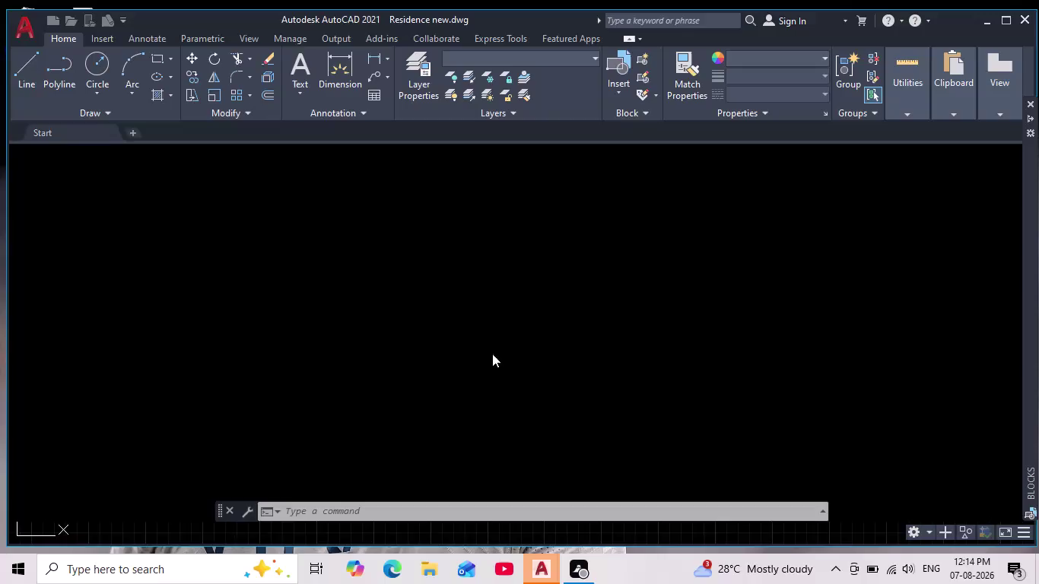
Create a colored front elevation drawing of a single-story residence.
Zoom and pan the Residence new plan to frame the living area, lobby and front bedrooms.
scroll(up, 3)
middle_drag(500, 317, 508, 391)
scroll(down, 3)
scroll(down, 3)
scroll(up, 3)
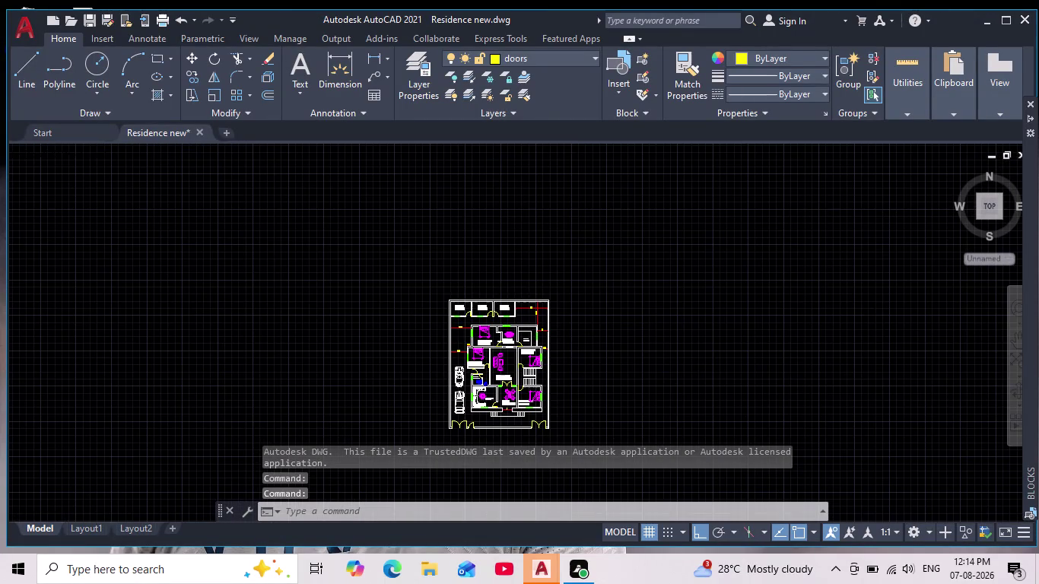
key(Escape)
key(Escape)
scroll(down, 3)
scroll(up, 3)
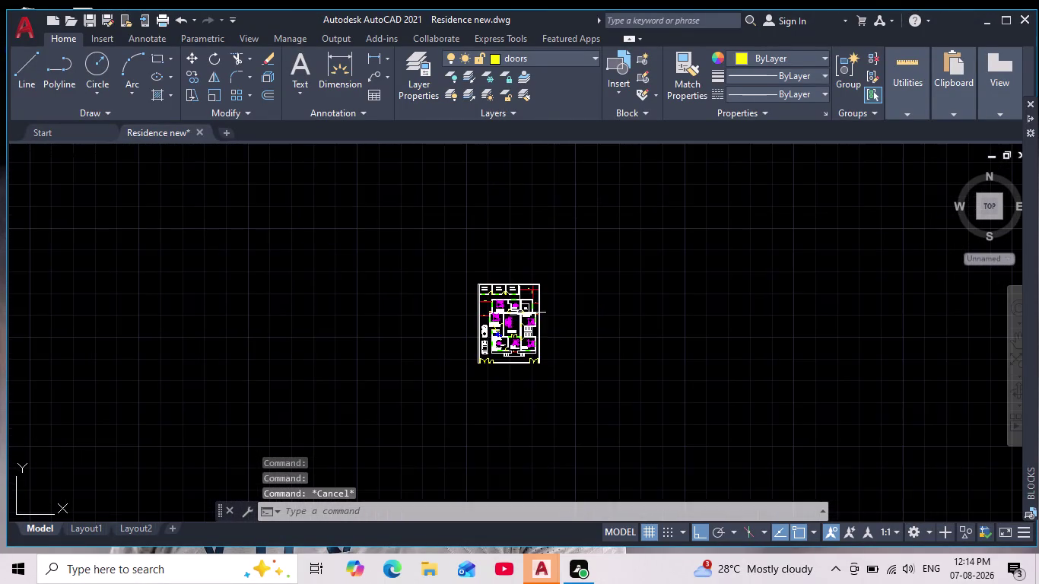
scroll(up, 3)
scroll(down, 3)
scroll(down, 3)
scroll(up, 3)
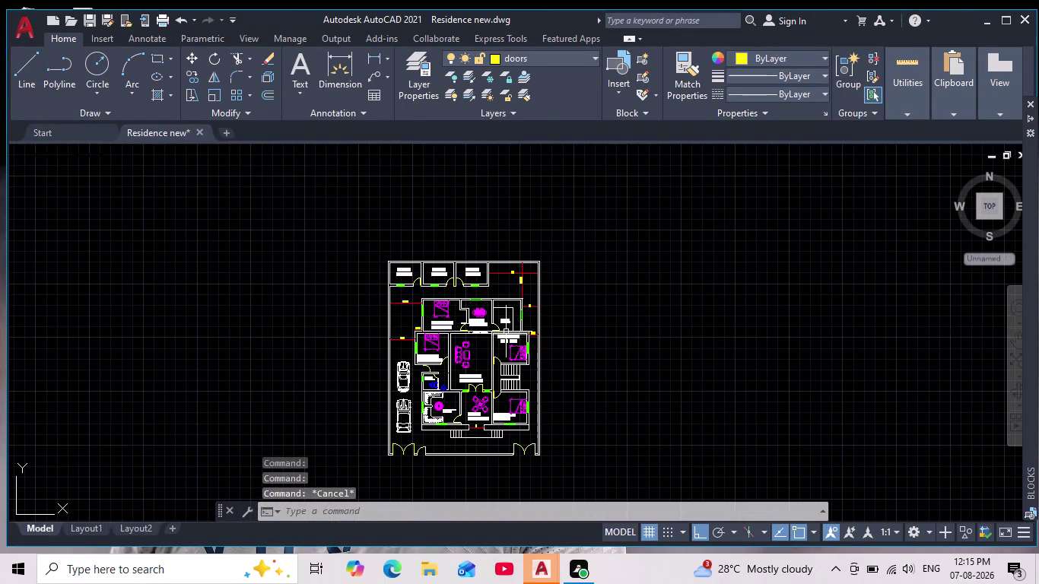
scroll(up, 3)
scroll(down, 3)
scroll(up, 3)
scroll(up, 3)
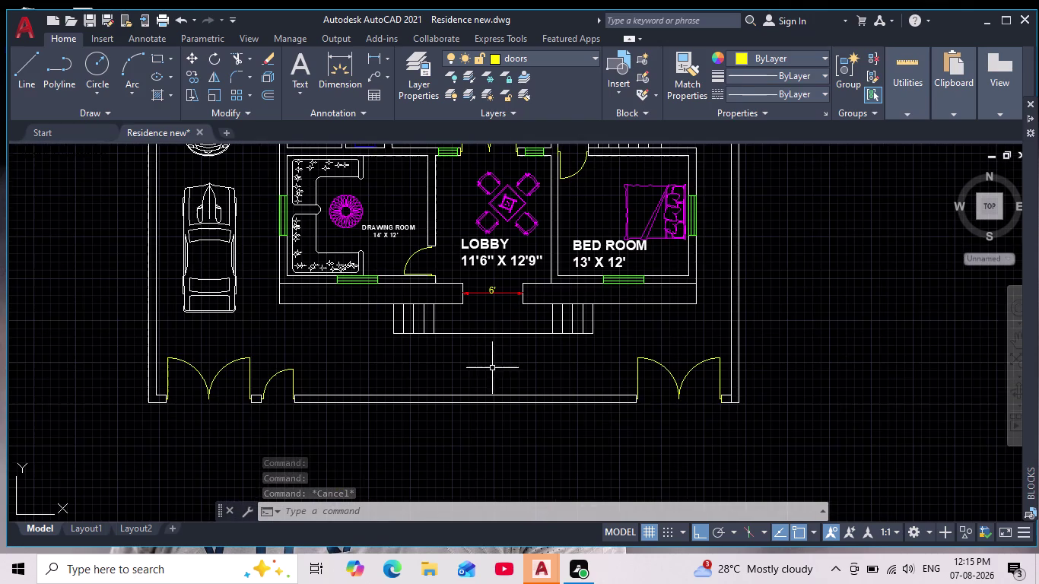
middle_drag(497, 337, 495, 392)
scroll(down, 3)
scroll(up, 3)
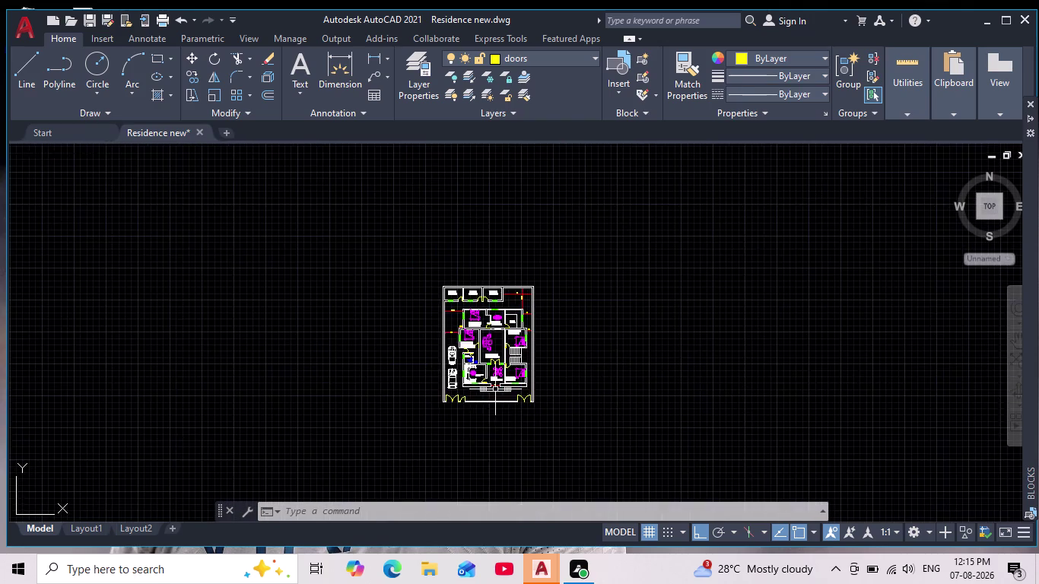
scroll(up, 3)
scroll(up, 3)
scroll(down, 3)
scroll(up, 3)
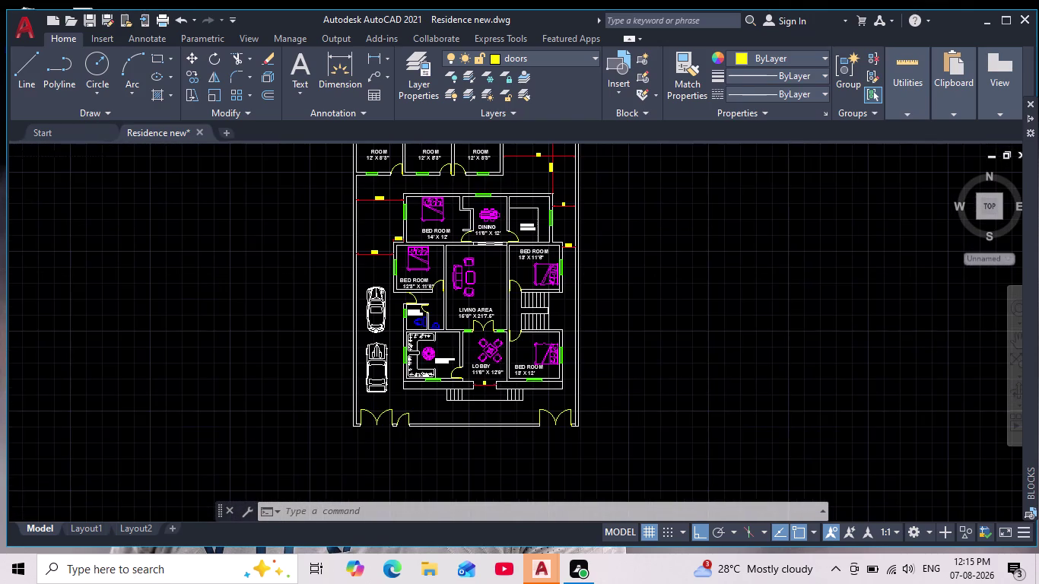
middle_drag(500, 384, 503, 399)
Cancel a started vertical XLINE, then switch the current layer from doors to 0.
text(xl)
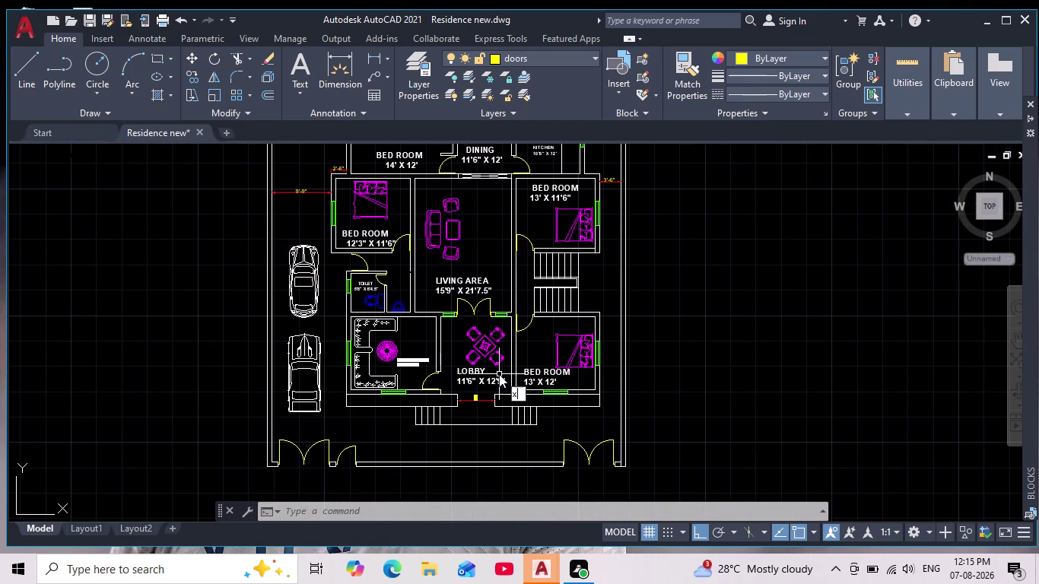
key(Return)
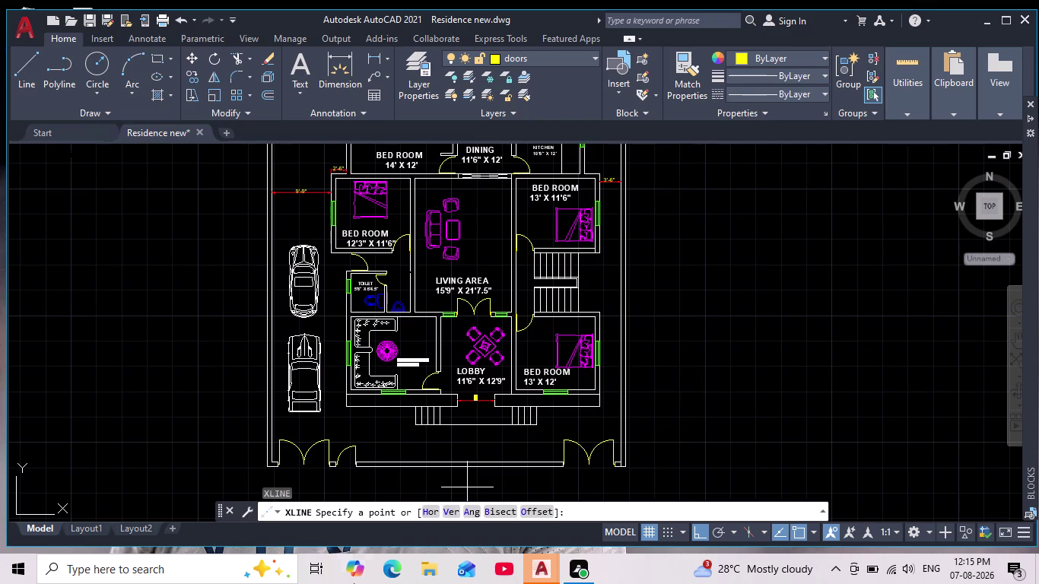
click(454, 510)
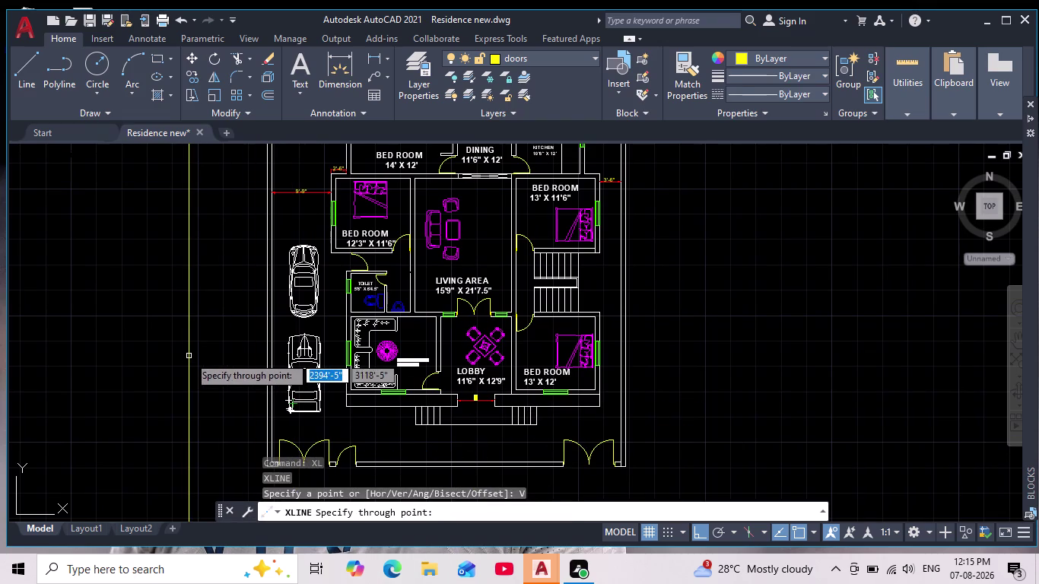
key(Escape)
key(Escape)
click(595, 59)
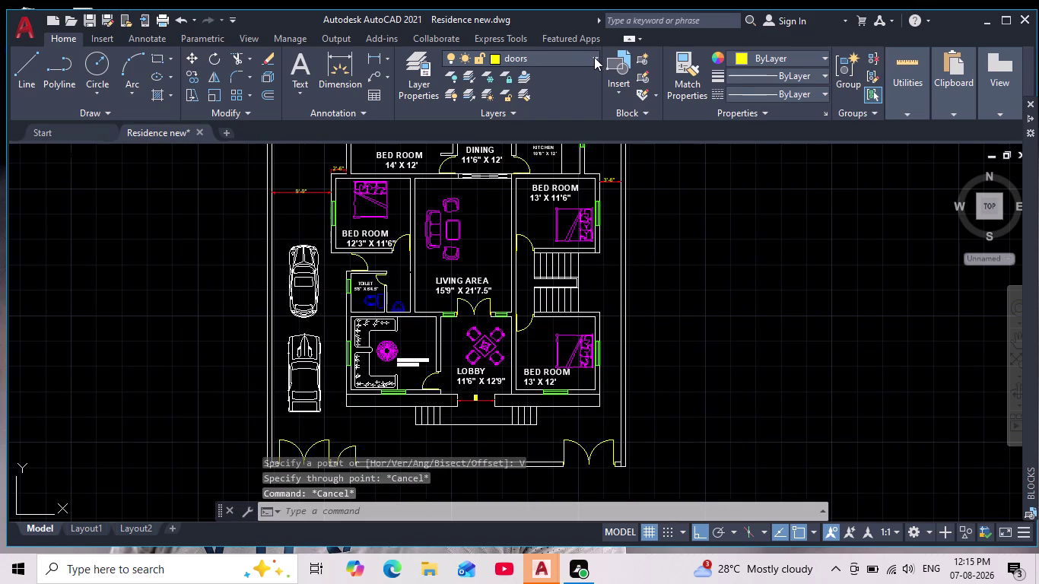
click(530, 76)
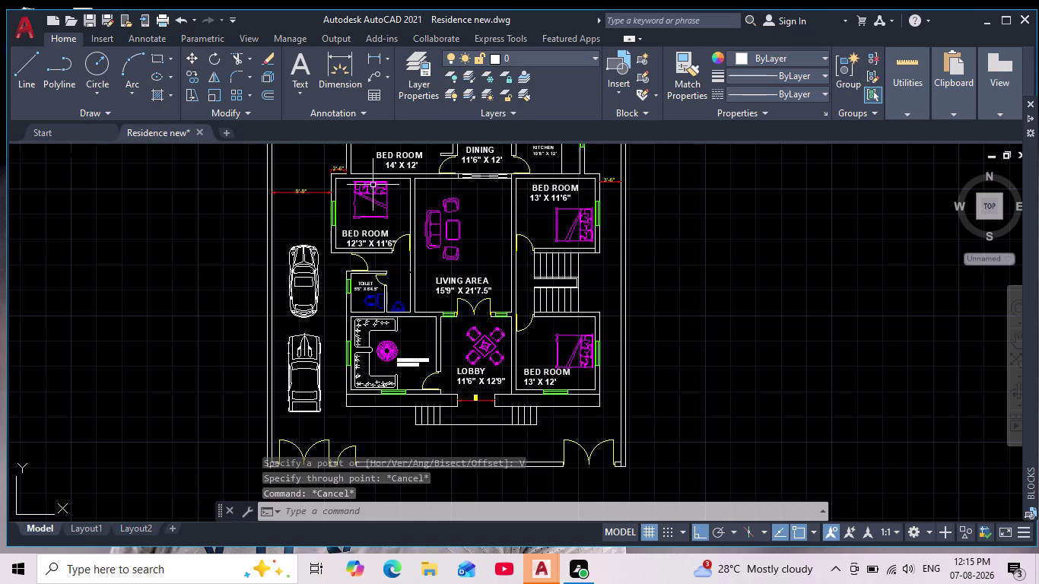
Start XLINE in vertical mode and pan along the front entrance walls.
text(xl)
key(Return)
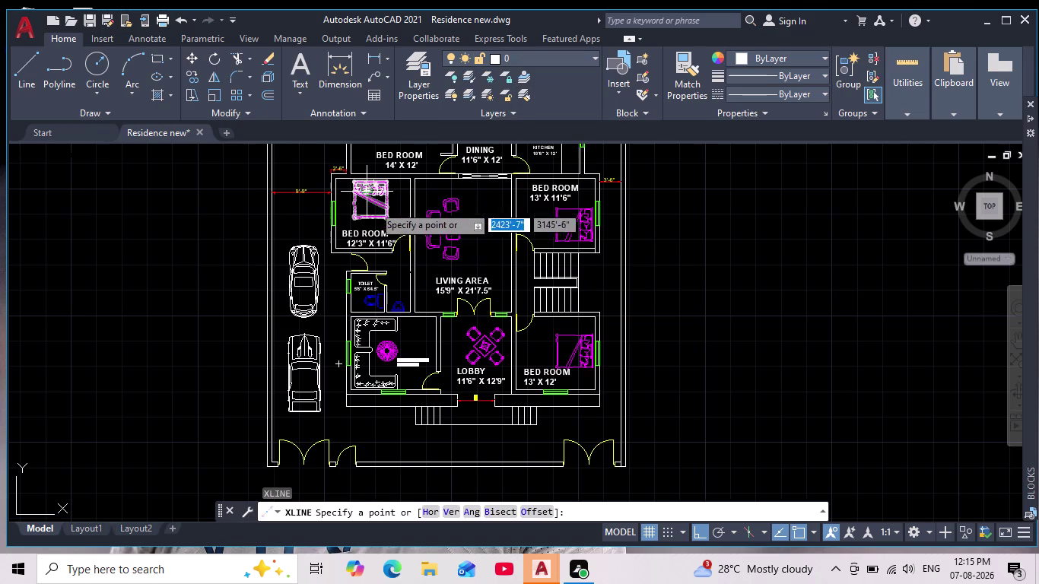
click(452, 516)
middle_drag(460, 427, 524, 235)
scroll(down, 3)
scroll(up, 3)
scroll(down, 3)
middle_click(334, 298)
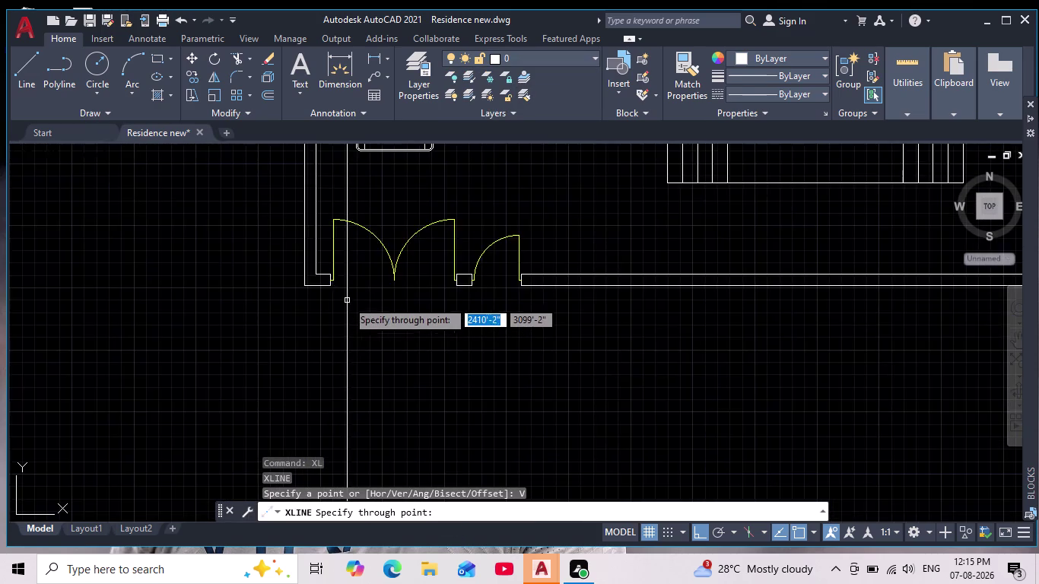
scroll(down, 3)
middle_drag(349, 302, 359, 353)
scroll(up, 3)
middle_drag(391, 302, 393, 370)
scroll(down, 3)
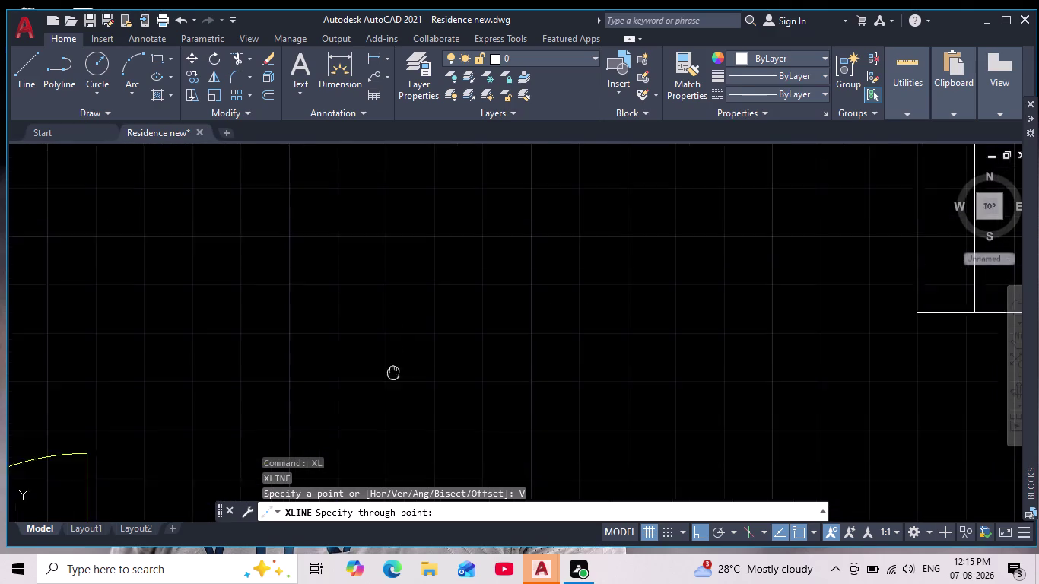
scroll(down, 3)
middle_drag(393, 370, 394, 422)
scroll(up, 3)
scroll(up, 3)
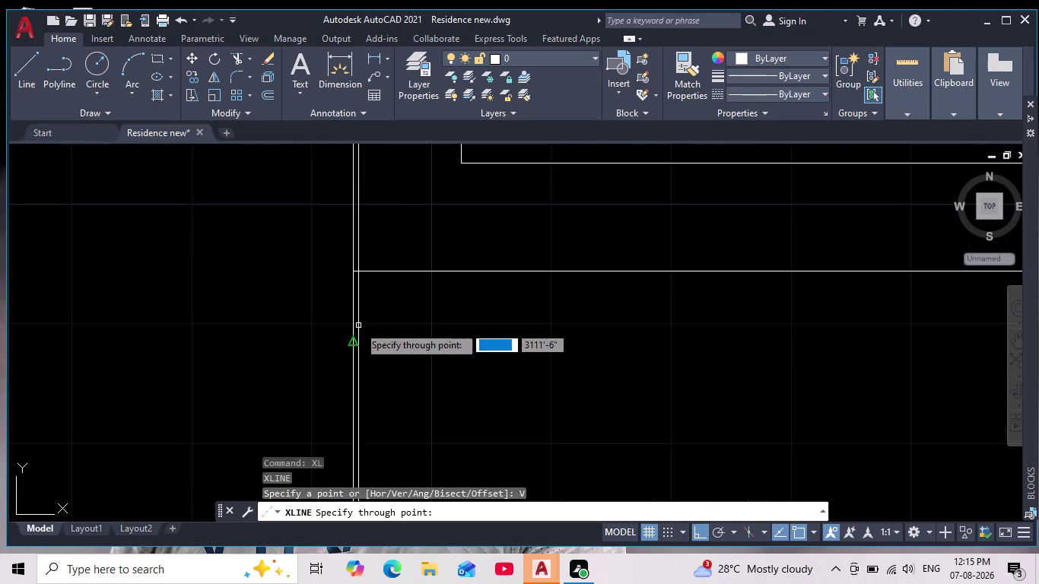
Place a vertical construction line through the front wall corner.
click(351, 271)
scroll(down, 3)
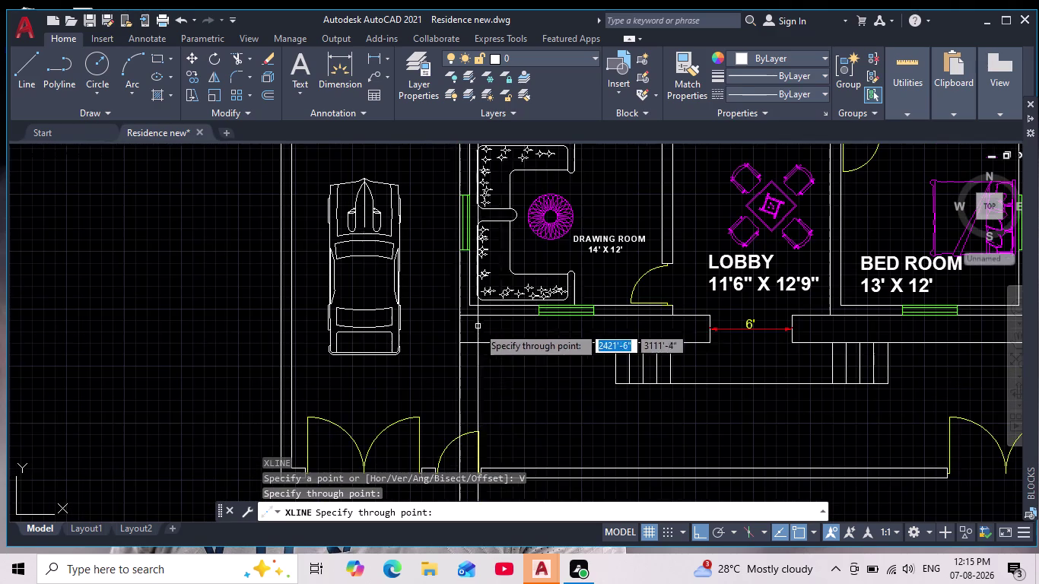
scroll(up, 3)
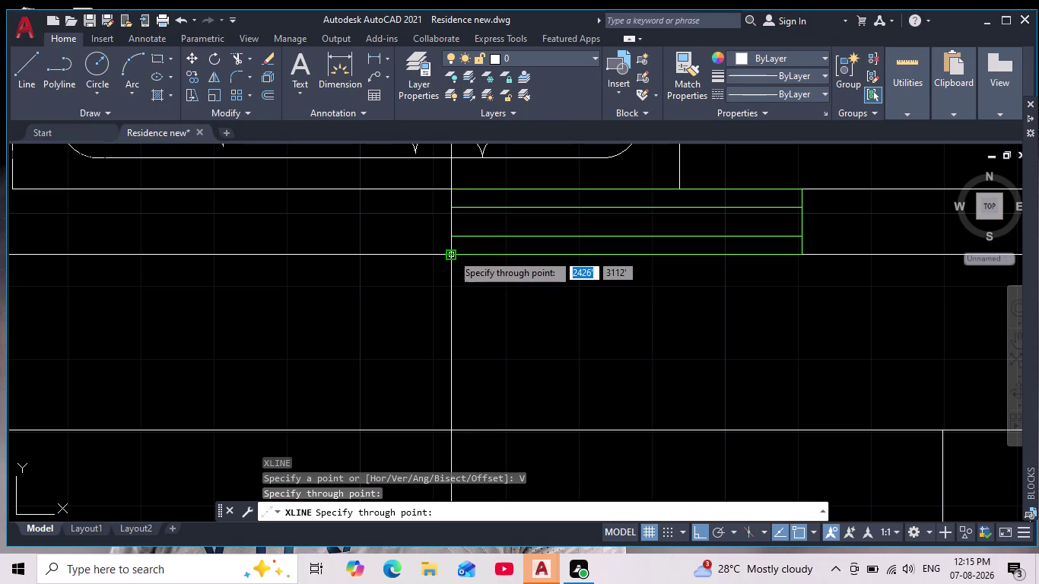
click(451, 253)
scroll(down, 3)
Frame the front steps and place a vertical xline at the 6' opening edge.
scroll(down, 3)
scroll(up, 3)
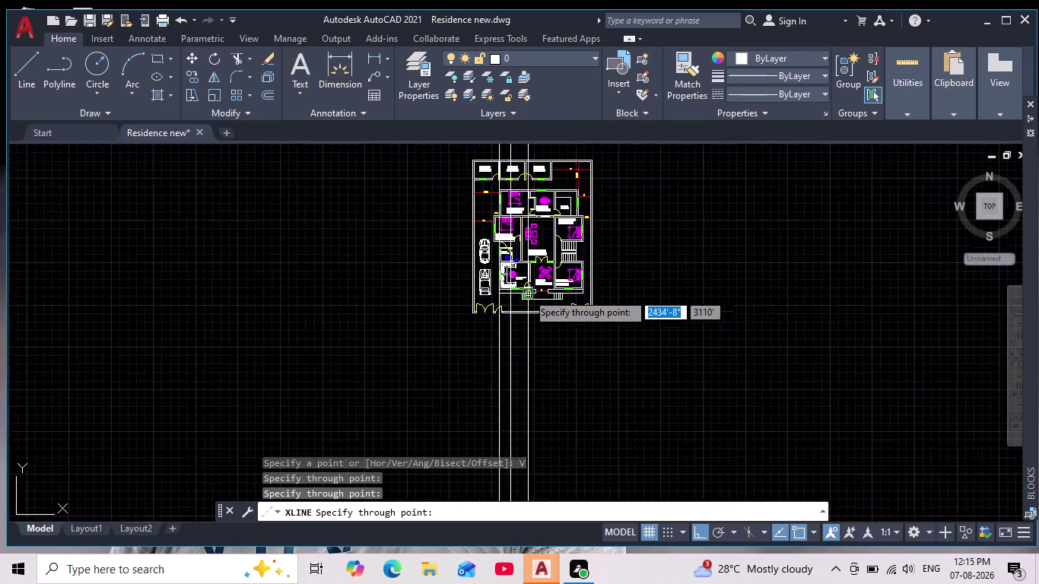
scroll(up, 3)
middle_drag(520, 299, 524, 406)
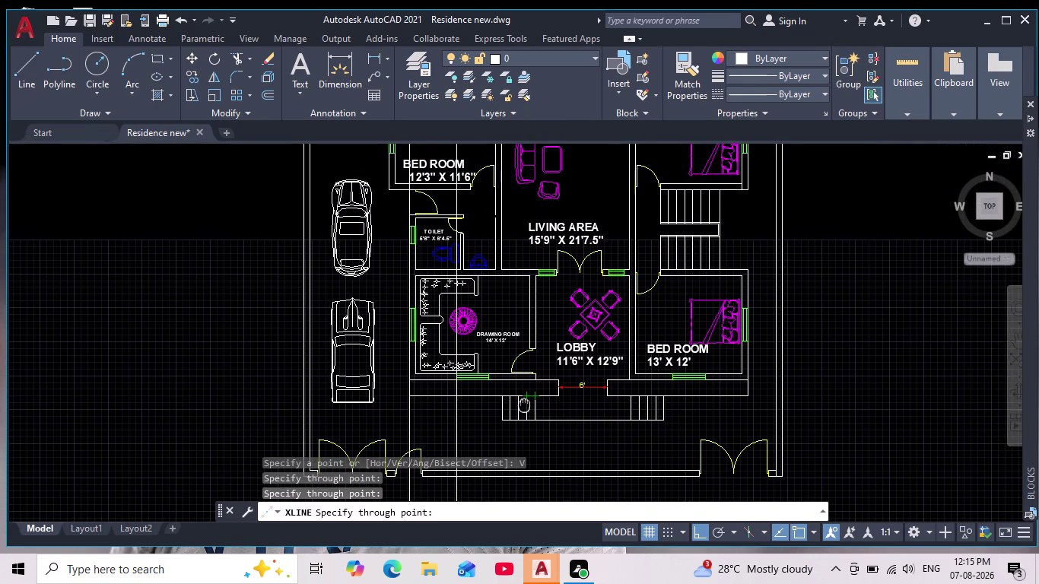
middle_drag(523, 406, 477, 364)
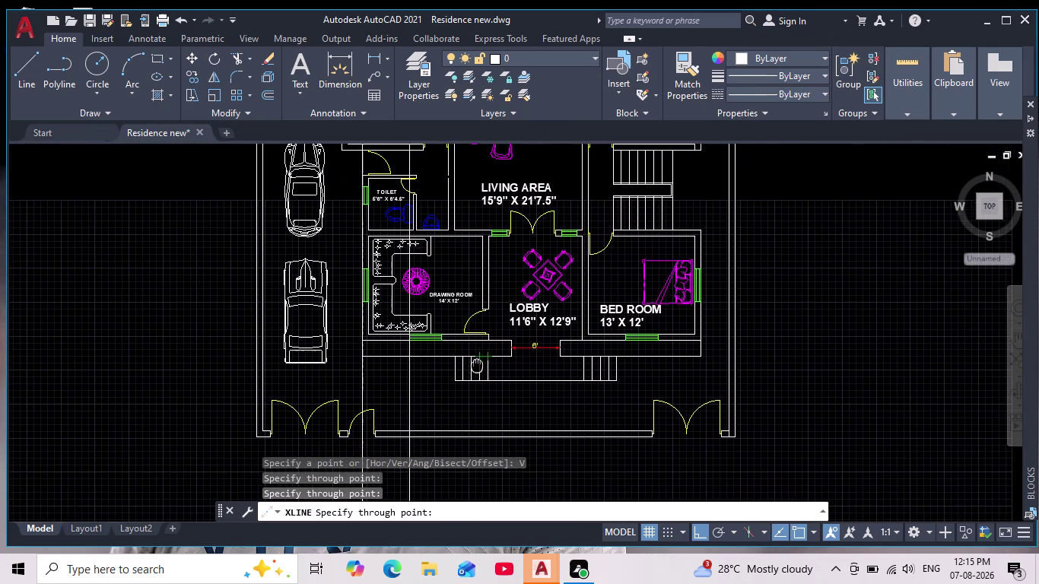
middle_drag(477, 364, 477, 364)
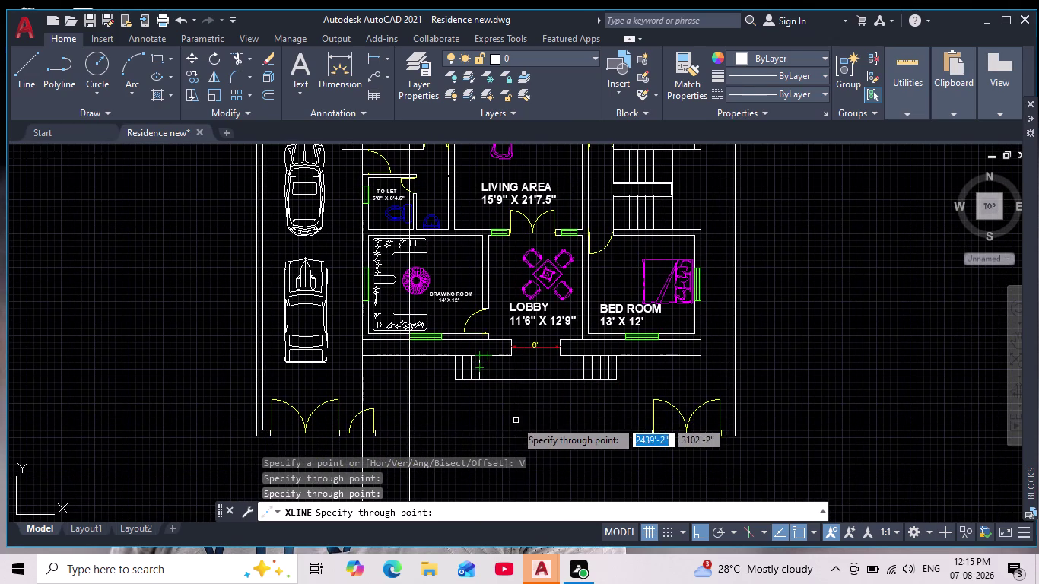
scroll(up, 3)
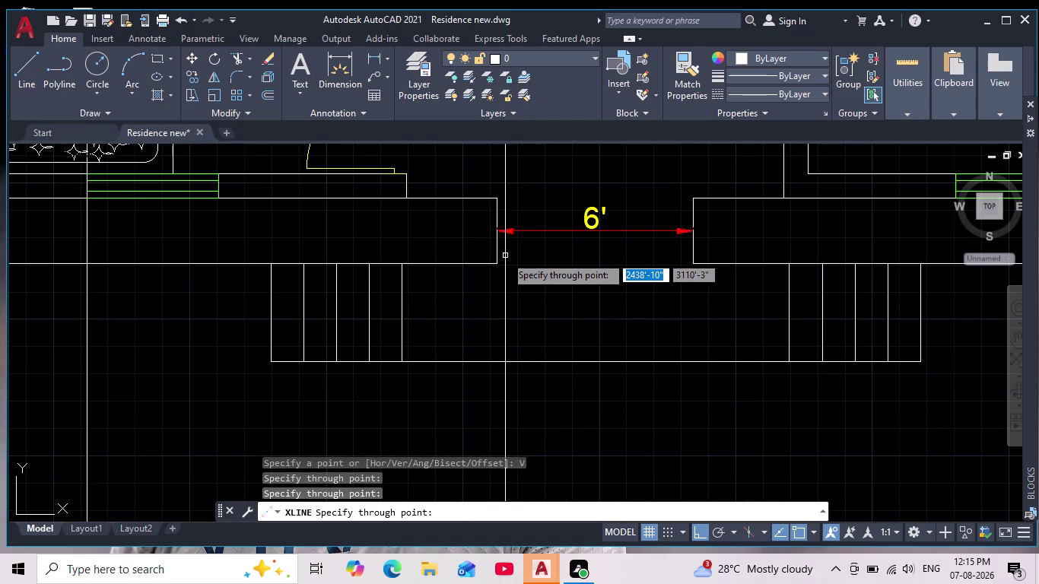
click(498, 266)
Reframe the lobby and place a vertical xline through the window wall corner.
scroll(down, 3)
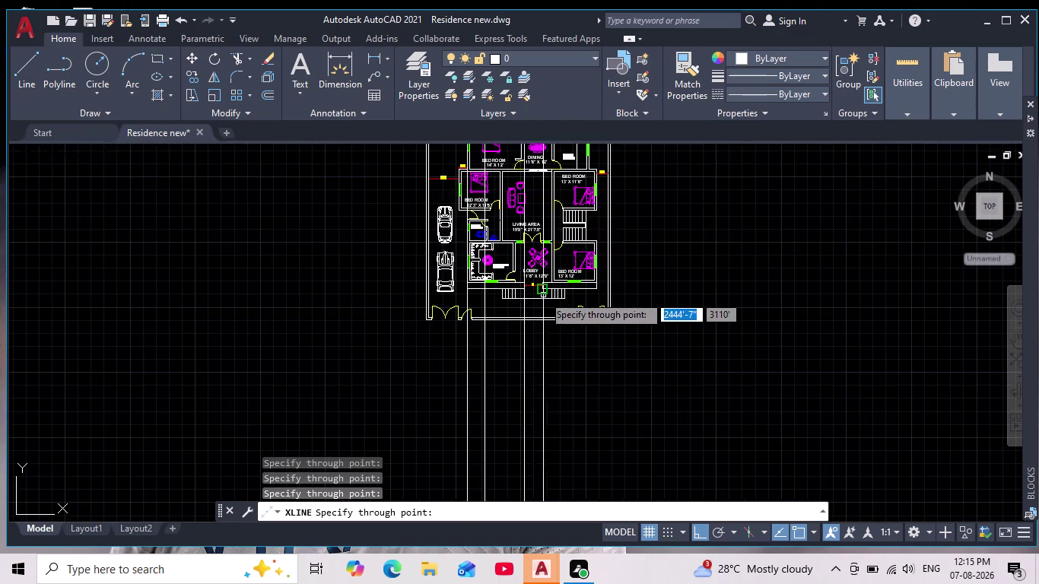
scroll(up, 3)
scroll(down, 3)
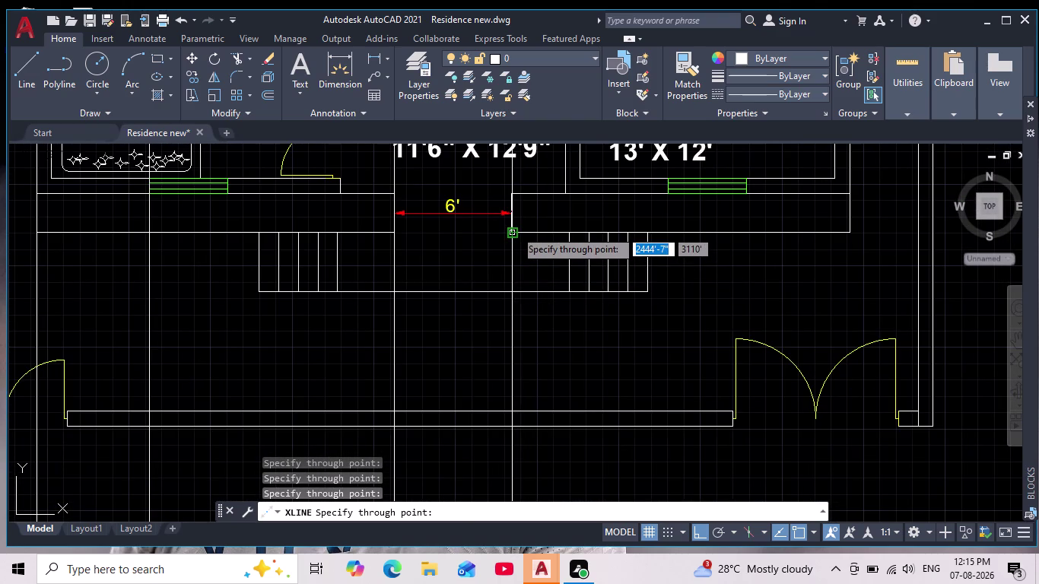
scroll(down, 3)
scroll(down, 3)
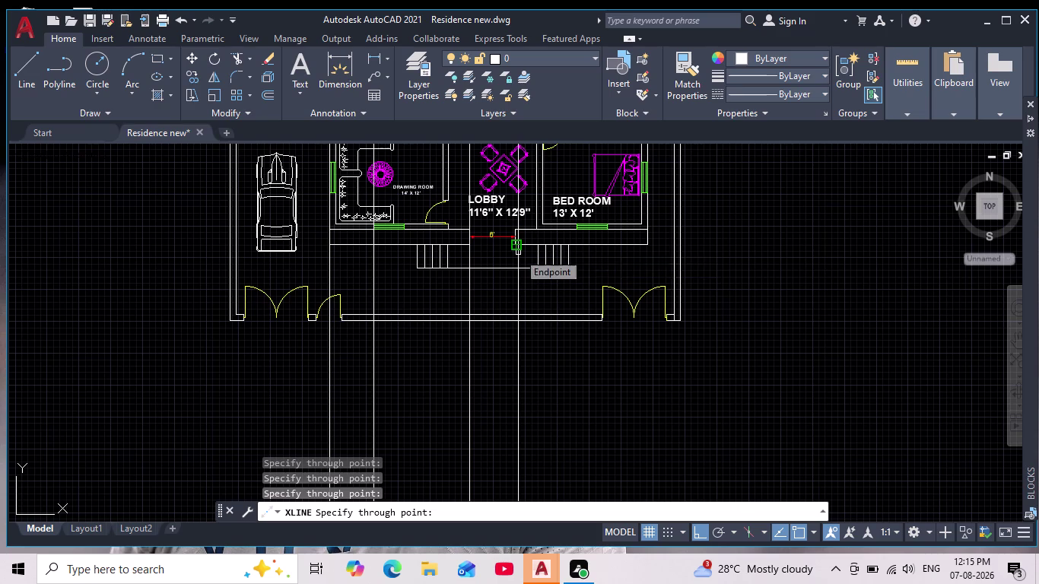
middle_drag(518, 254, 533, 301)
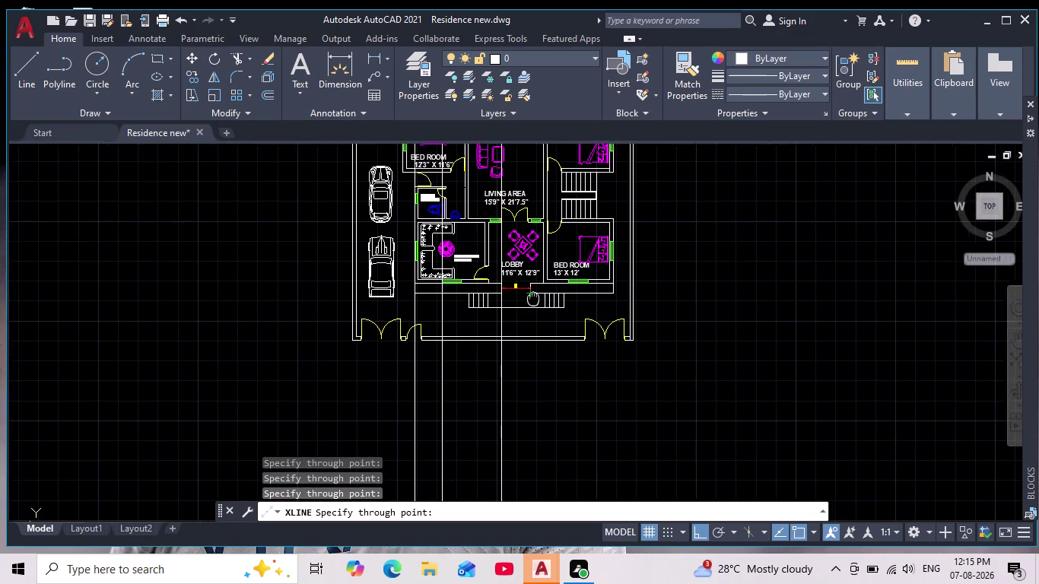
middle_drag(533, 301, 539, 314)
scroll(up, 3)
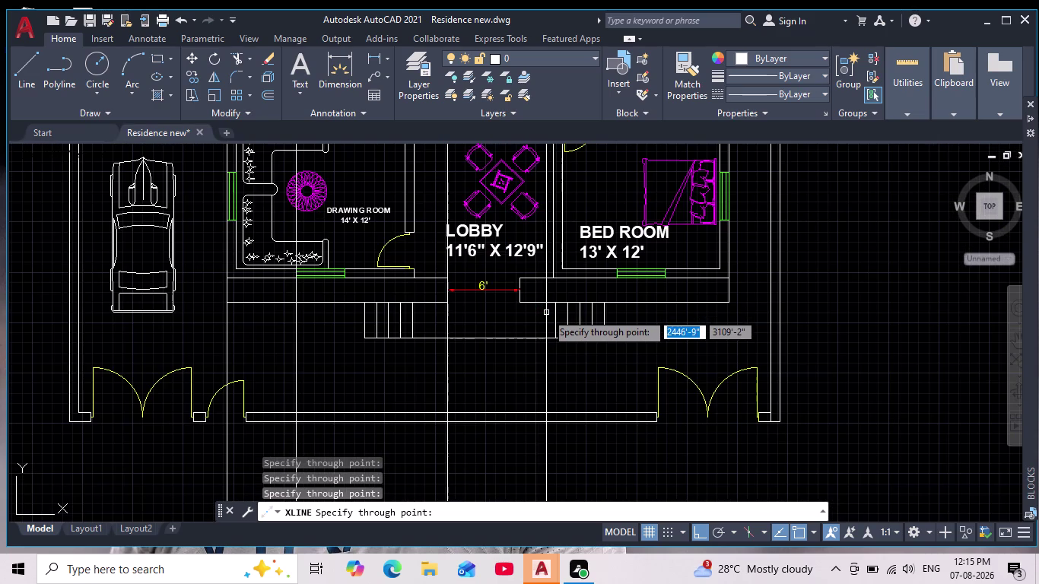
scroll(up, 3)
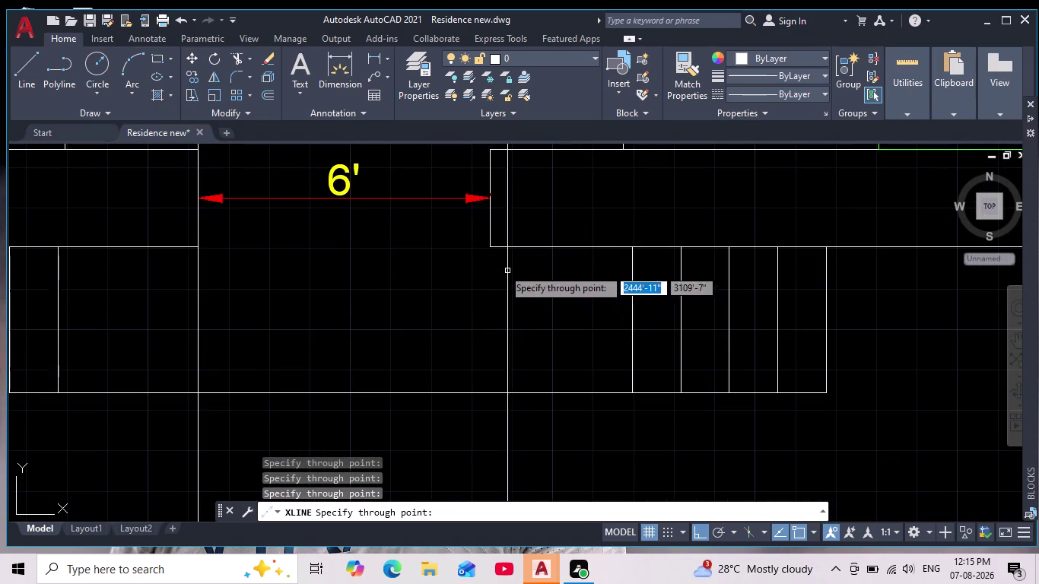
scroll(down, 3)
middle_drag(453, 278, 502, 451)
scroll(down, 3)
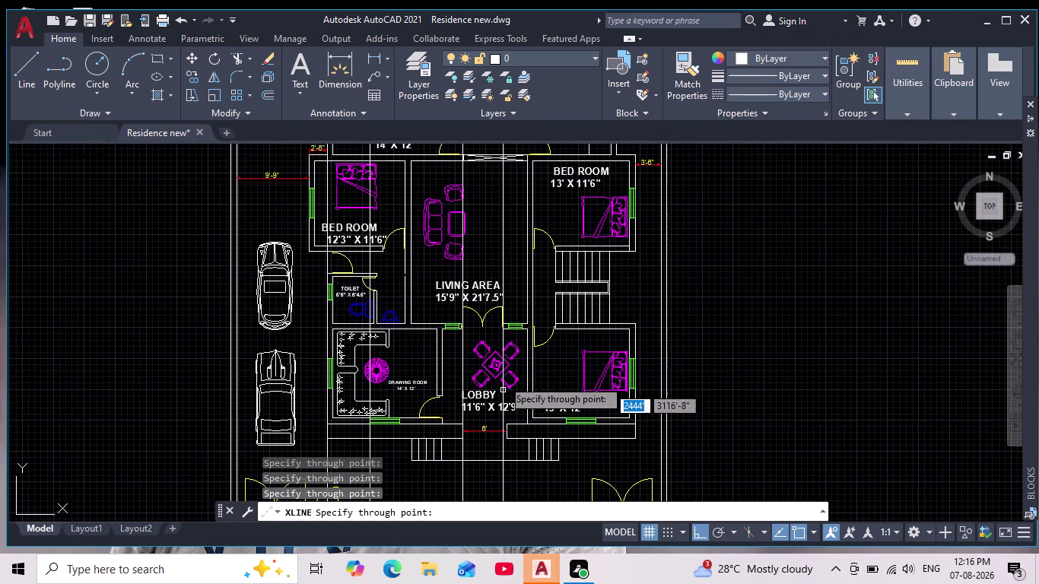
scroll(up, 3)
scroll(up, 3)
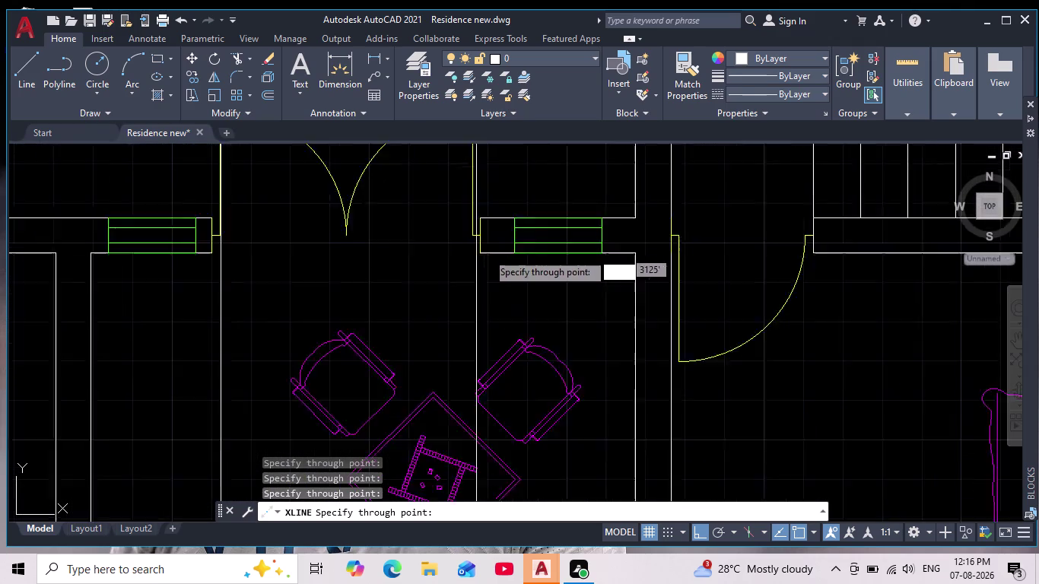
scroll(up, 3)
click(439, 243)
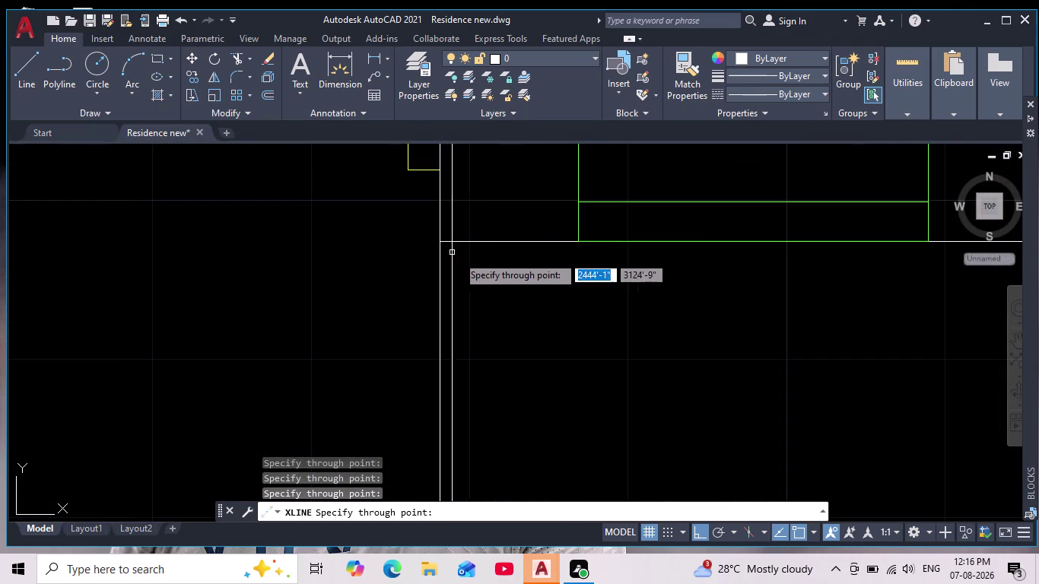
Pan and zoom back over the lobby to review the new construction lines.
scroll(down, 3)
middle_drag(497, 292, 488, 242)
scroll(down, 3)
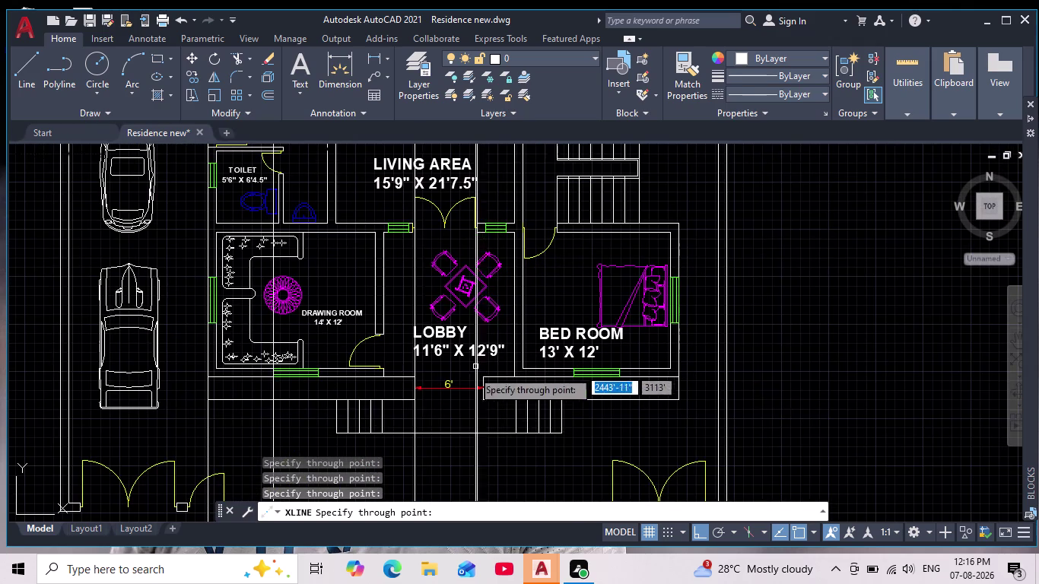
scroll(up, 3)
scroll(down, 3)
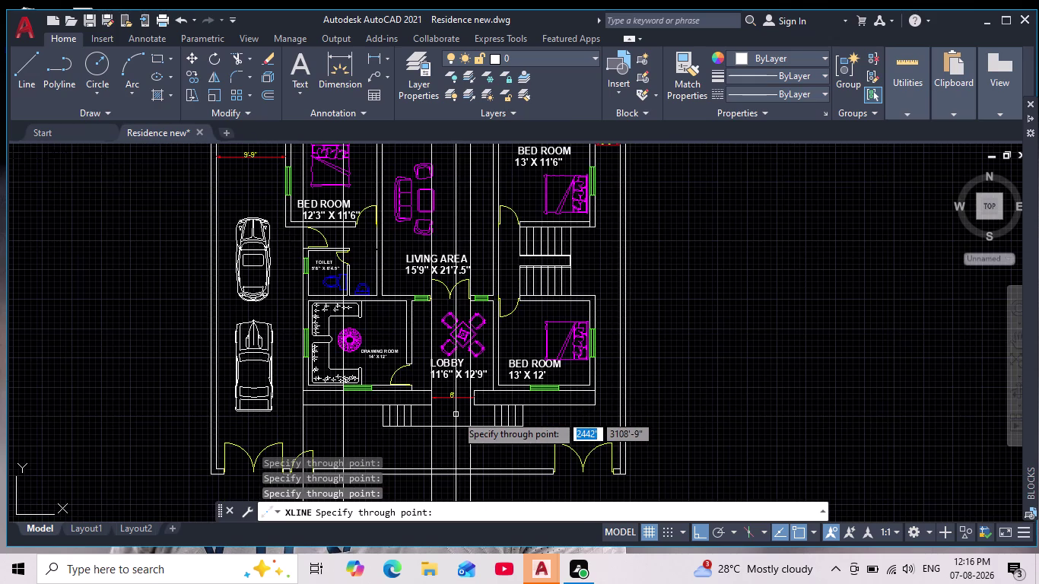